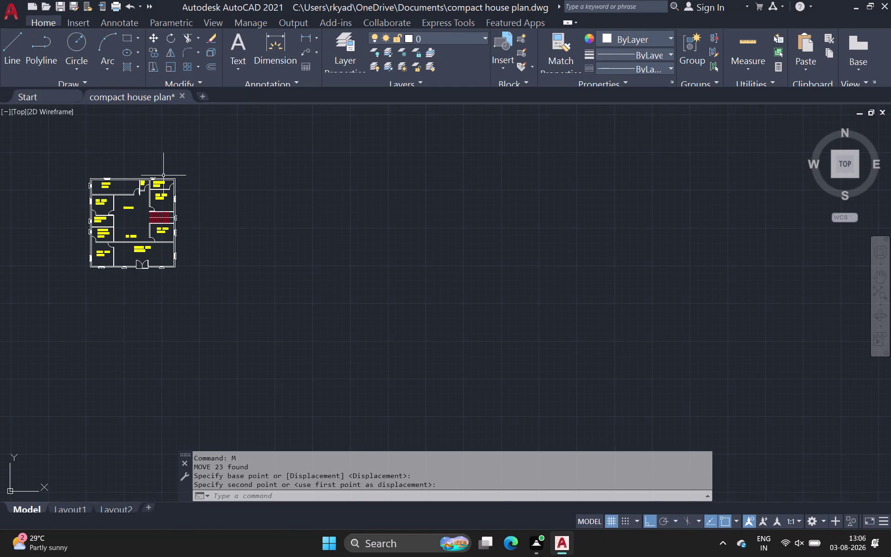
scroll(up, 3)
middle_drag(199, 244, 58, 249)
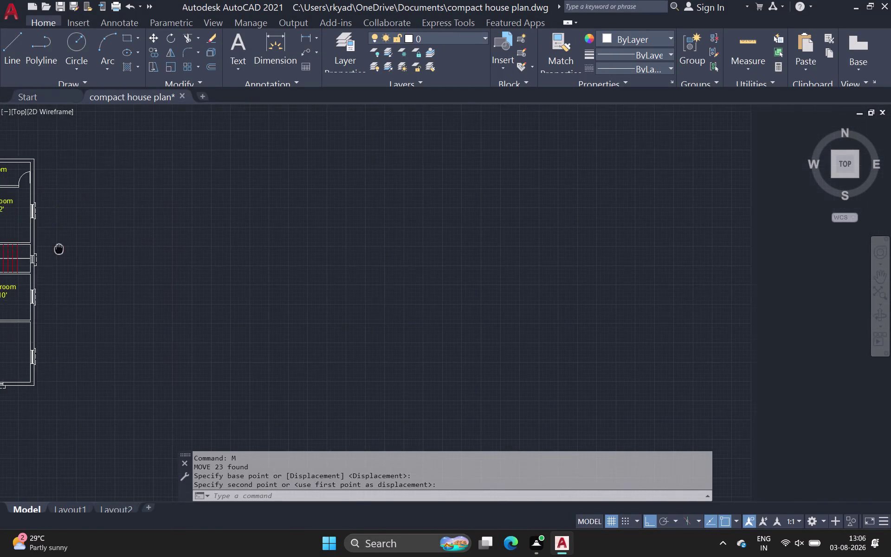
middle_drag(58, 248, 101, 244)
middle_drag(116, 224, 50, 171)
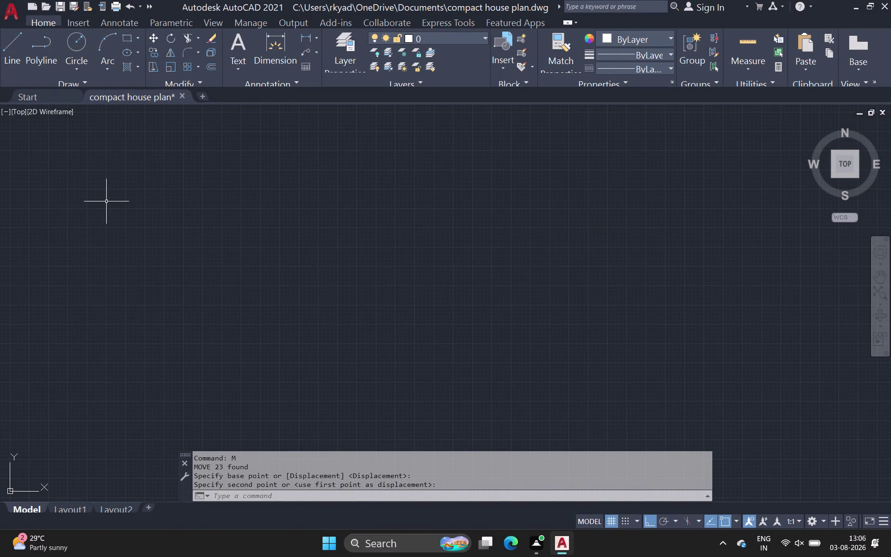
middle_drag(92, 218, 291, 230)
middle_drag(276, 239, 187, 270)
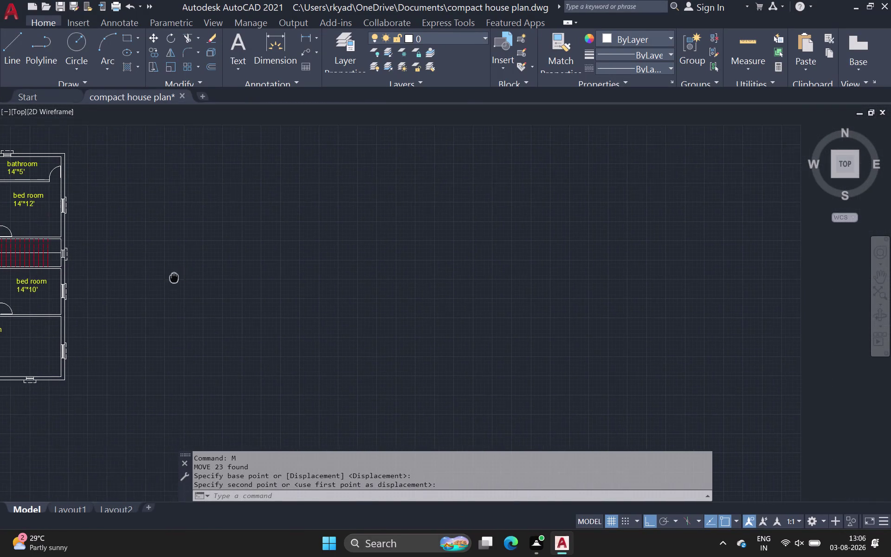
middle_drag(188, 269, 199, 265)
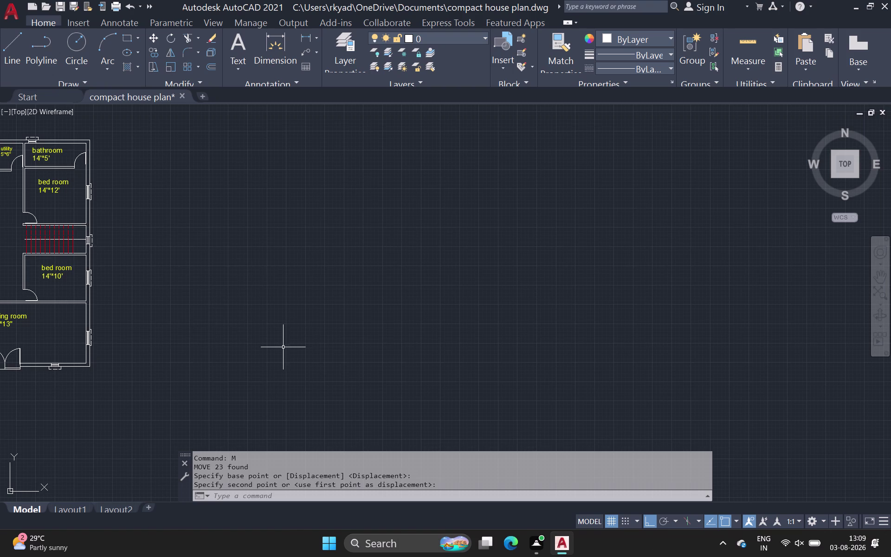
scroll(down, 3)
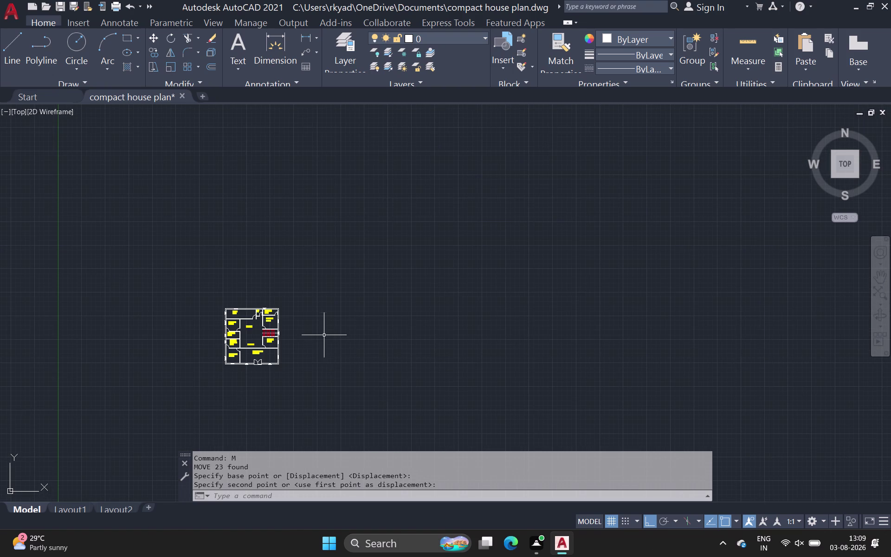
scroll(down, 3)
middle_drag(320, 330, 313, 286)
middle_drag(315, 294, 315, 285)
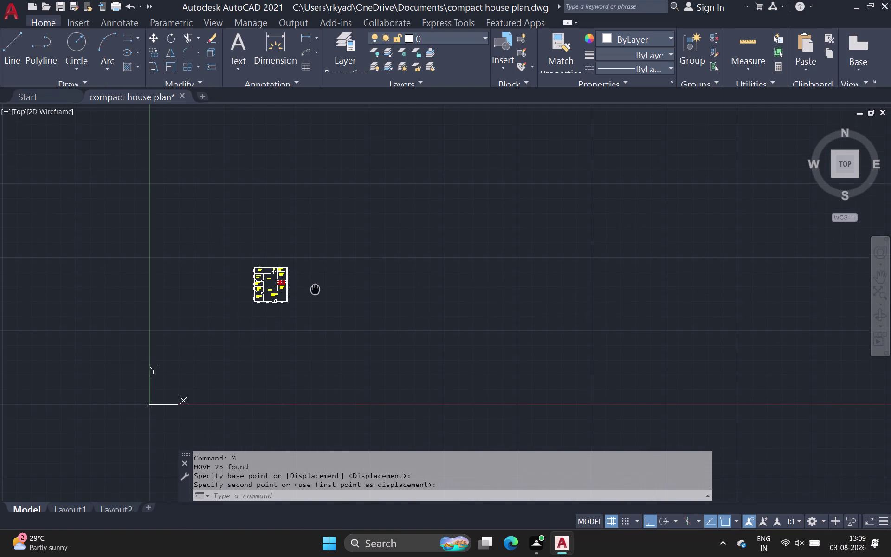
middle_drag(316, 286, 315, 285)
scroll(up, 3)
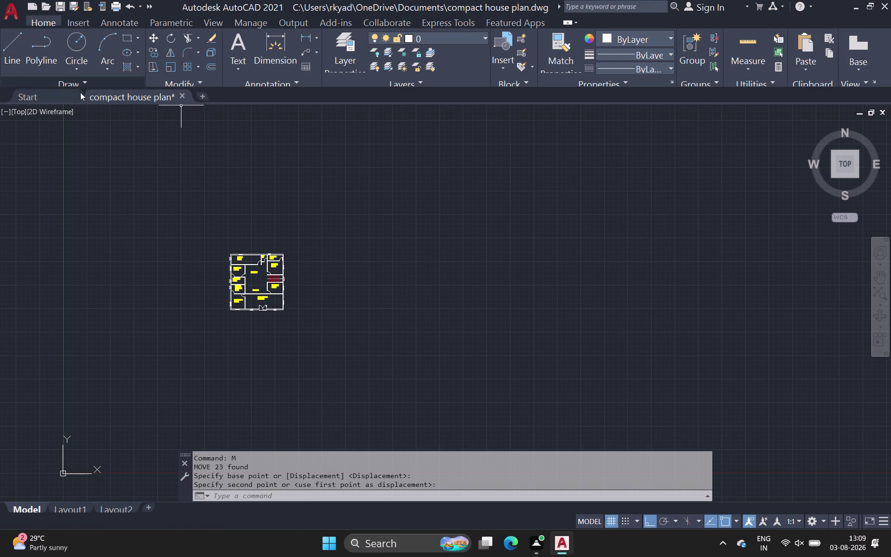
scroll(up, 3)
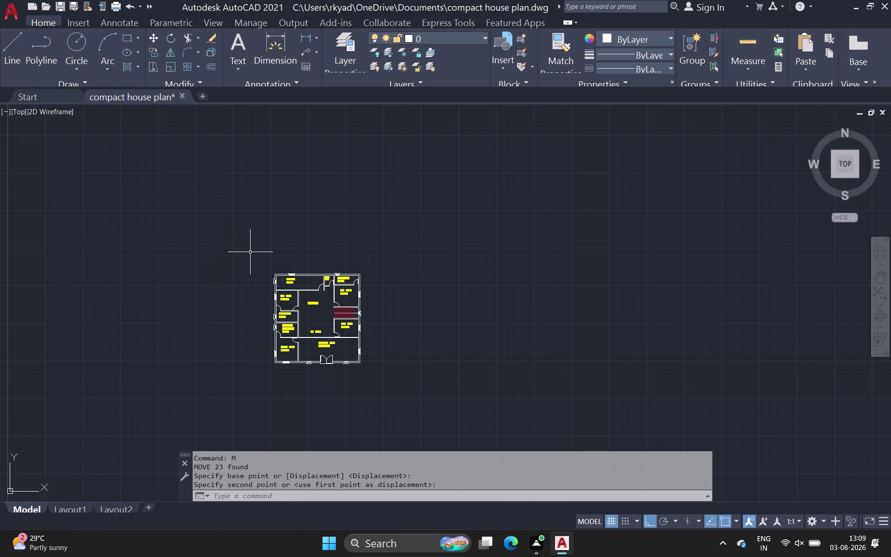
scroll(down, 3)
middle_drag(250, 252, 156, 228)
scroll(up, 3)
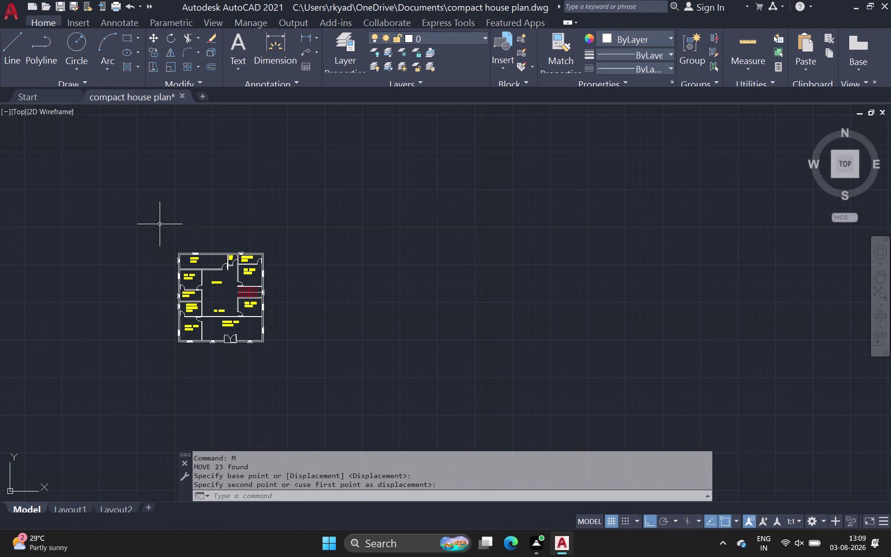
scroll(up, 3)
scroll(up, 3)
middle_drag(255, 249, 254, 248)
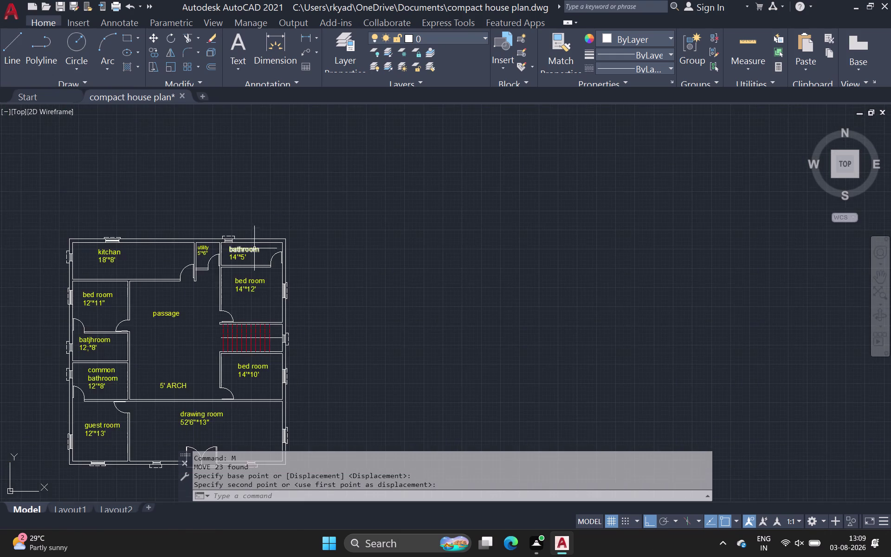
middle_drag(254, 248, 332, 183)
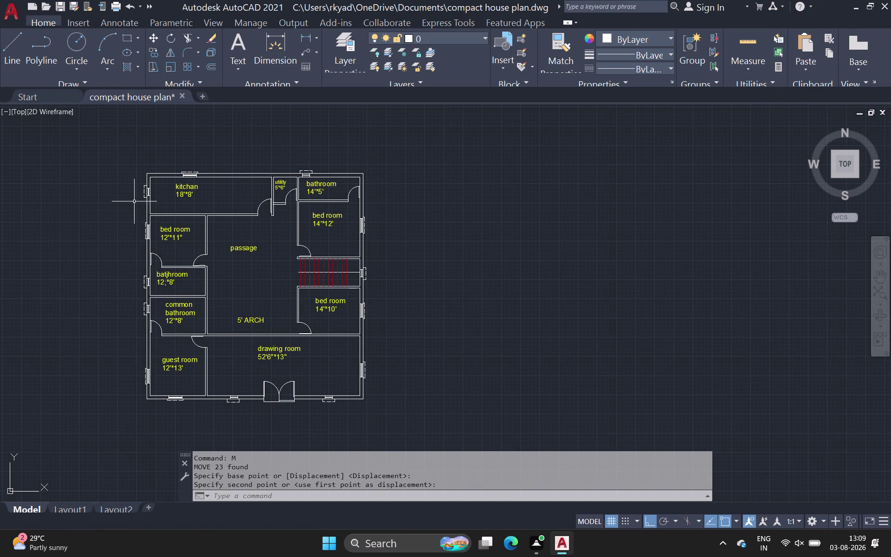
scroll(down, 3)
middle_drag(418, 316, 391, 289)
scroll(down, 3)
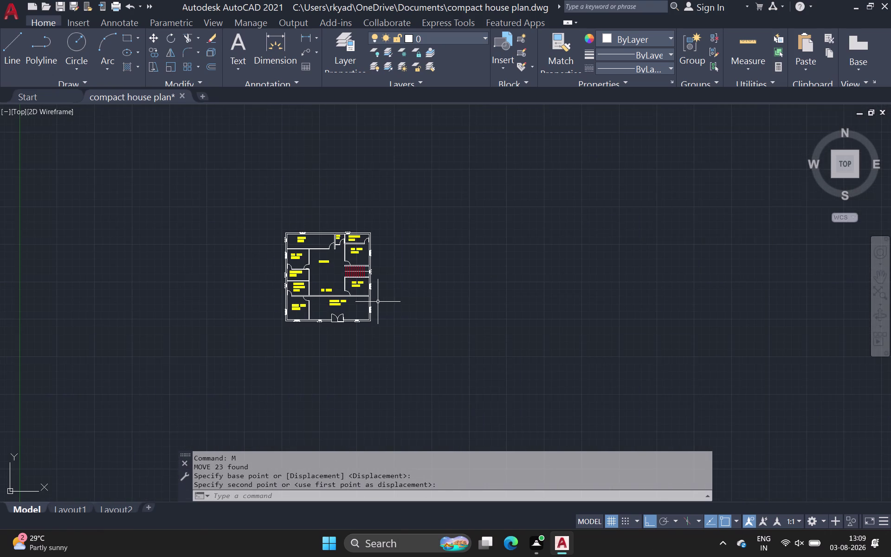
scroll(up, 3)
middle_drag(356, 270, 365, 252)
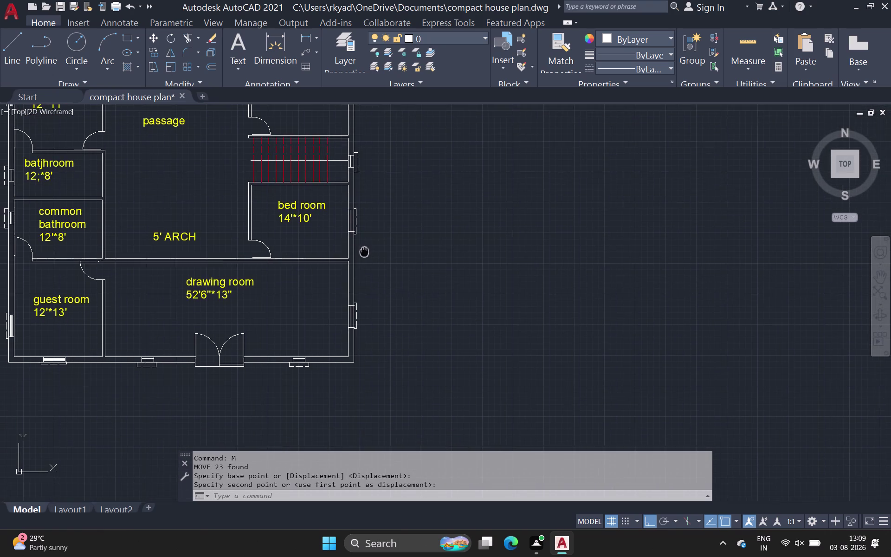
middle_drag(365, 252, 365, 258)
scroll(down, 3)
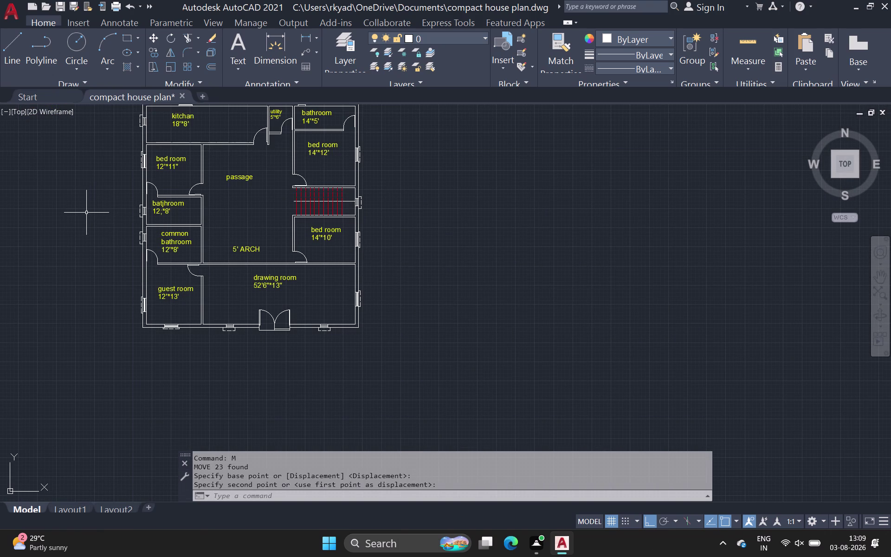
middle_drag(344, 226, 344, 226)
middle_drag(345, 227, 217, 323)
middle_drag(318, 265, 155, 233)
scroll(down, 3)
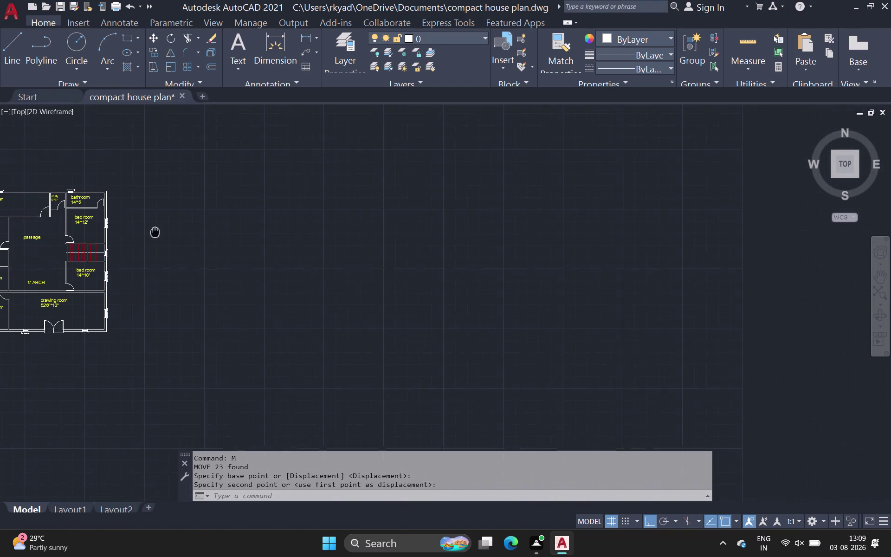
middle_drag(155, 232, 236, 237)
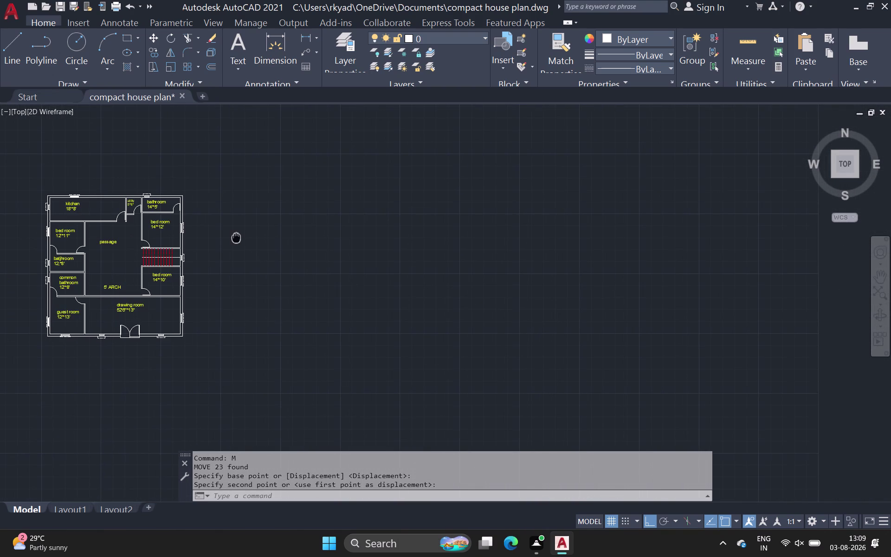
scroll(up, 3)
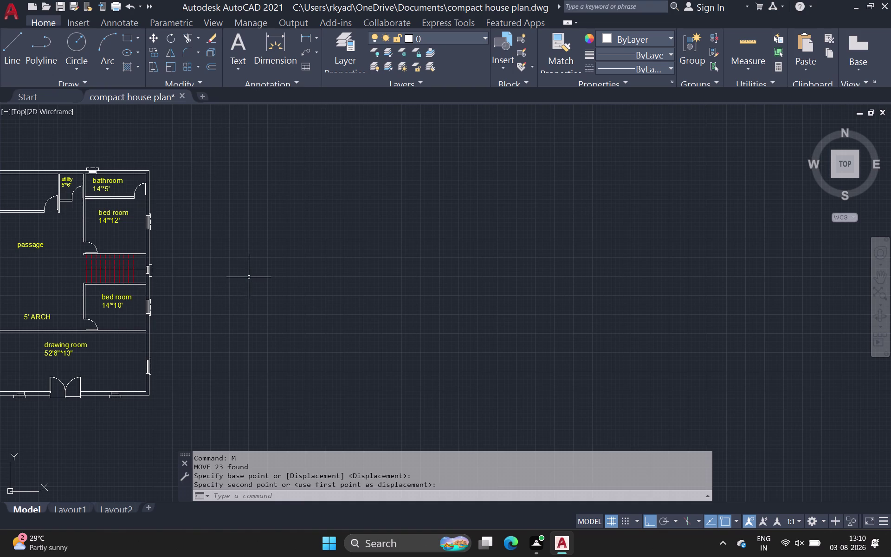
scroll(up, 3)
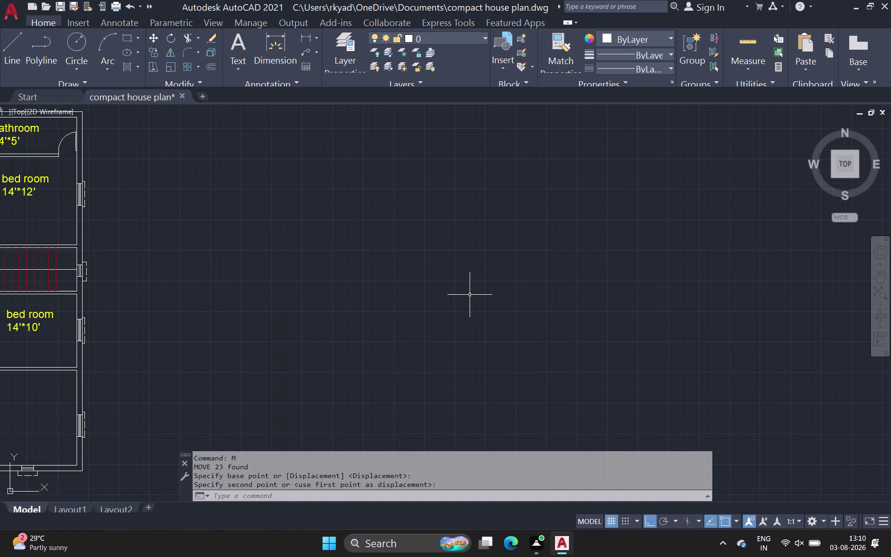